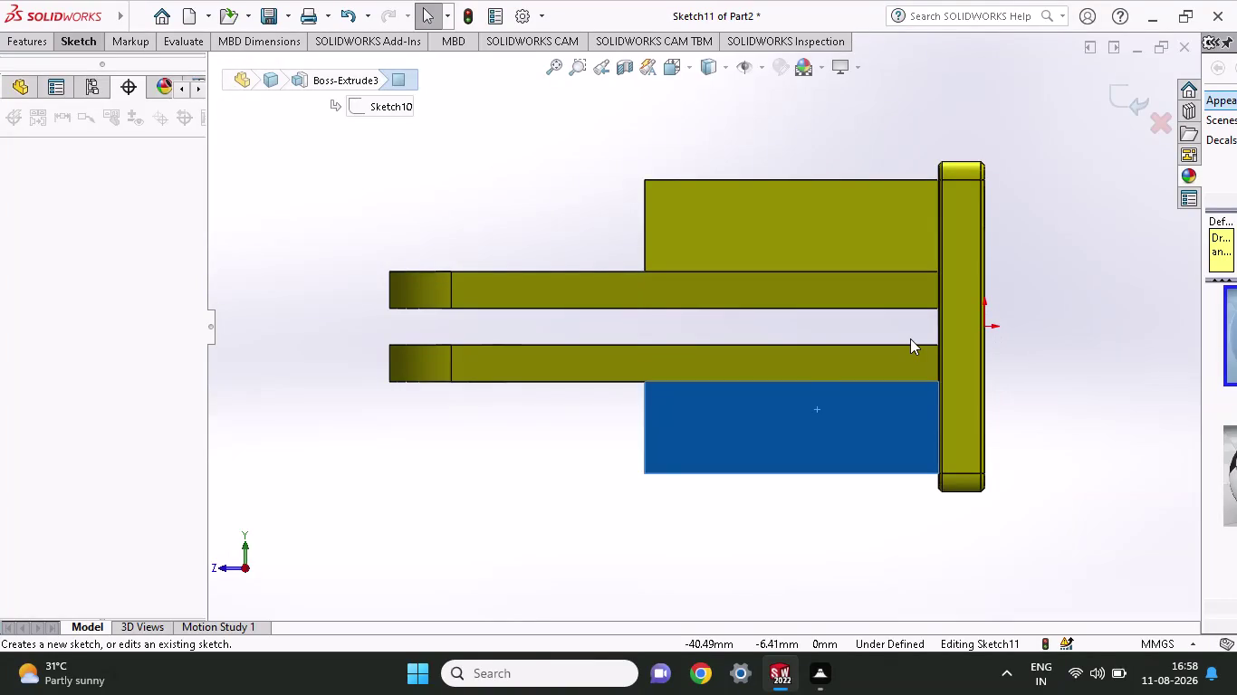
Draw rib lines from the plate corner up the plate face to the short chamfer line.
click(74, 32)
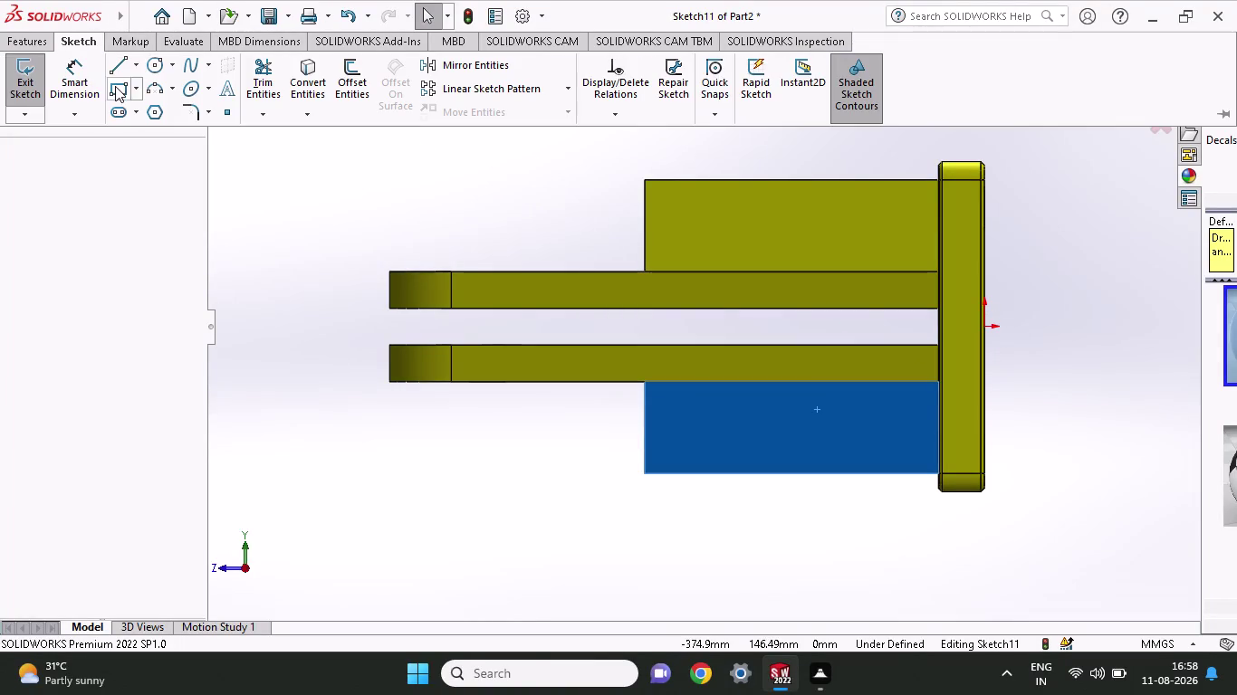
click(114, 72)
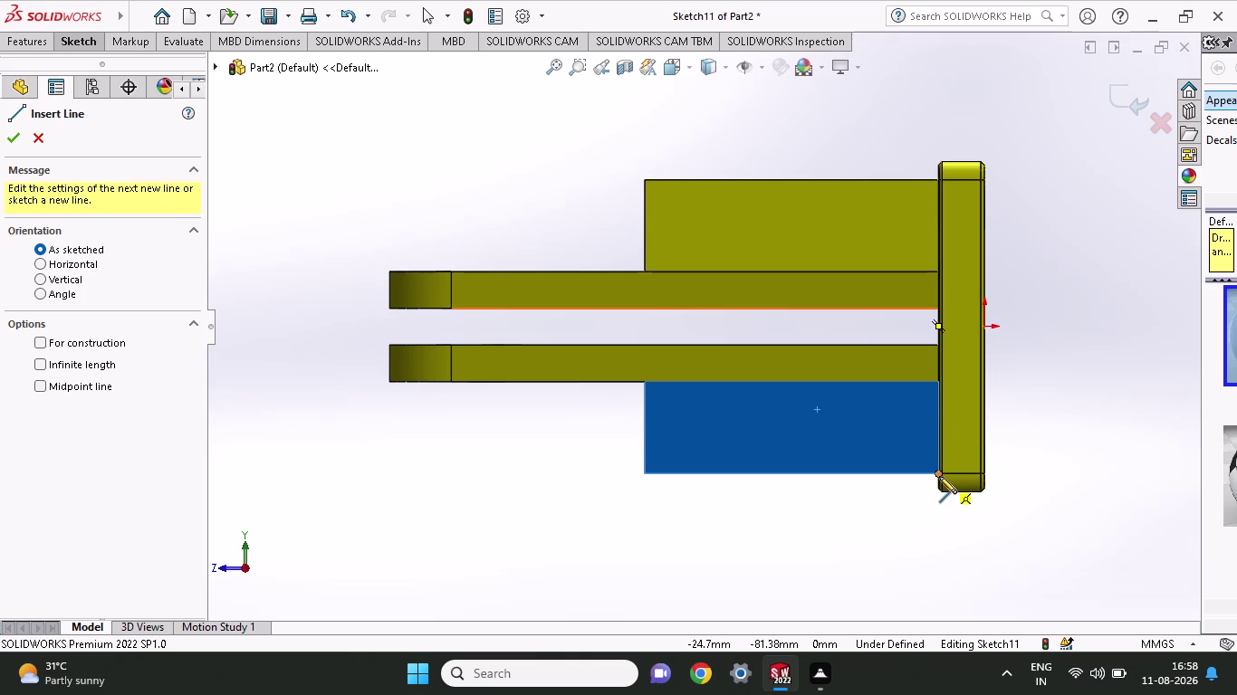
click(939, 476)
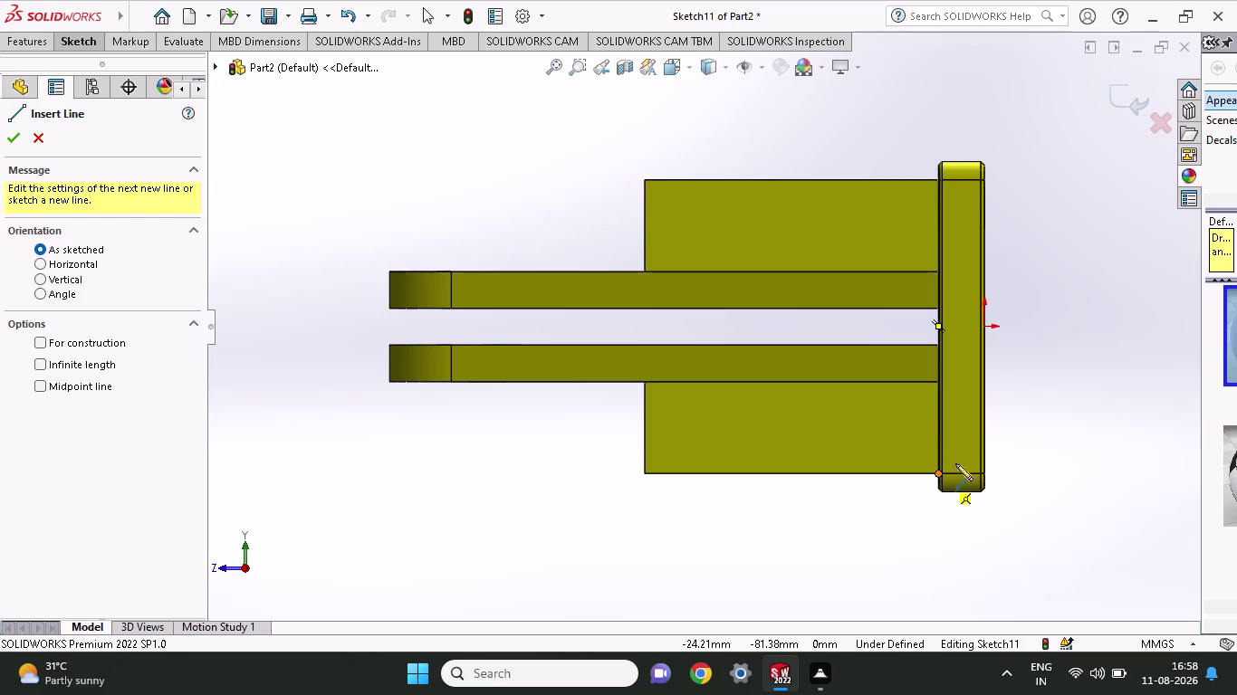
click(938, 407)
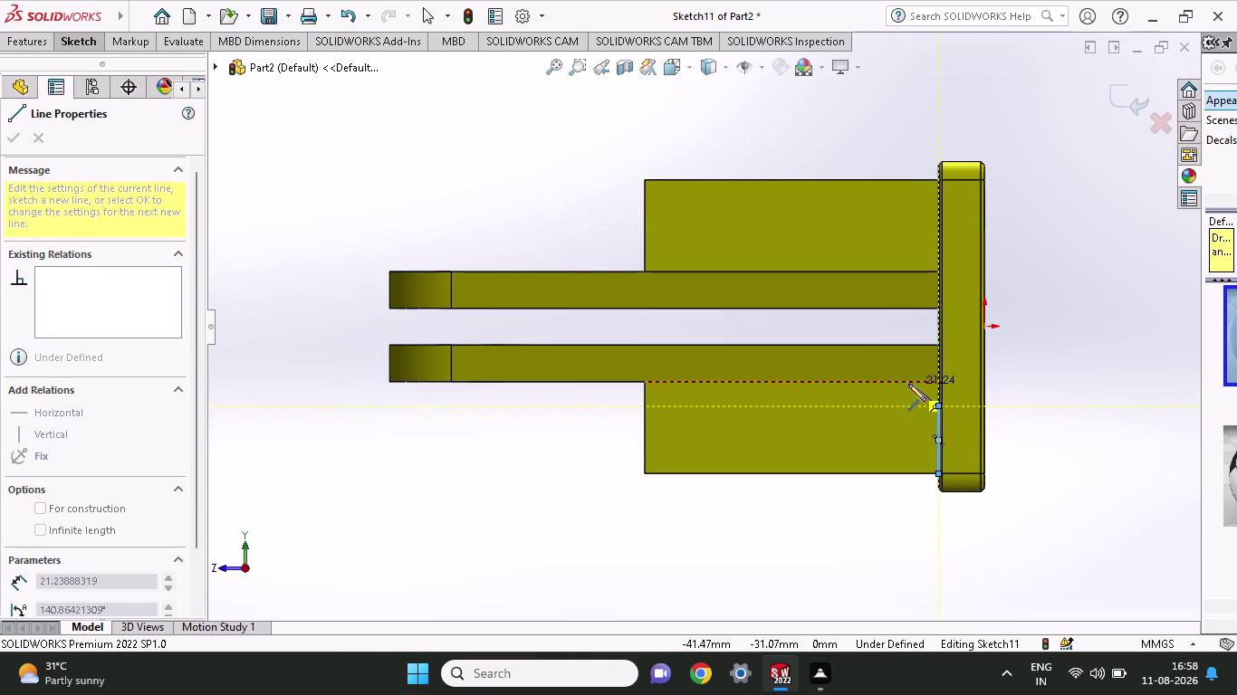
click(908, 381)
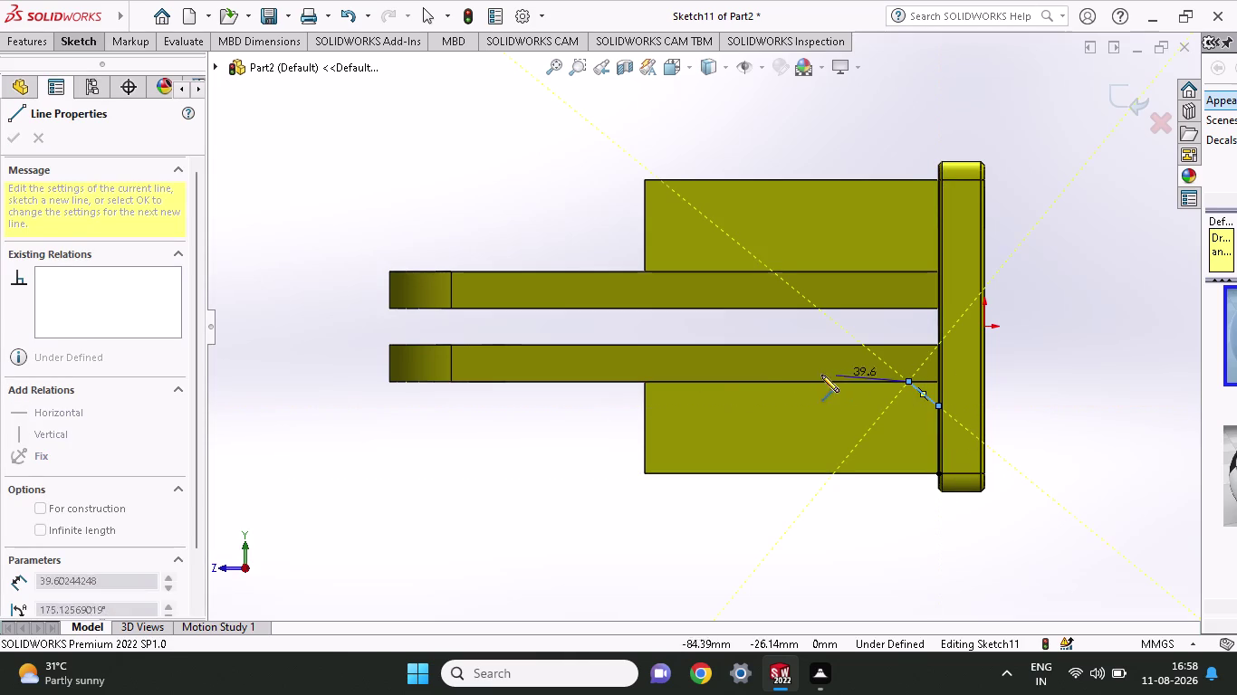
click(641, 383)
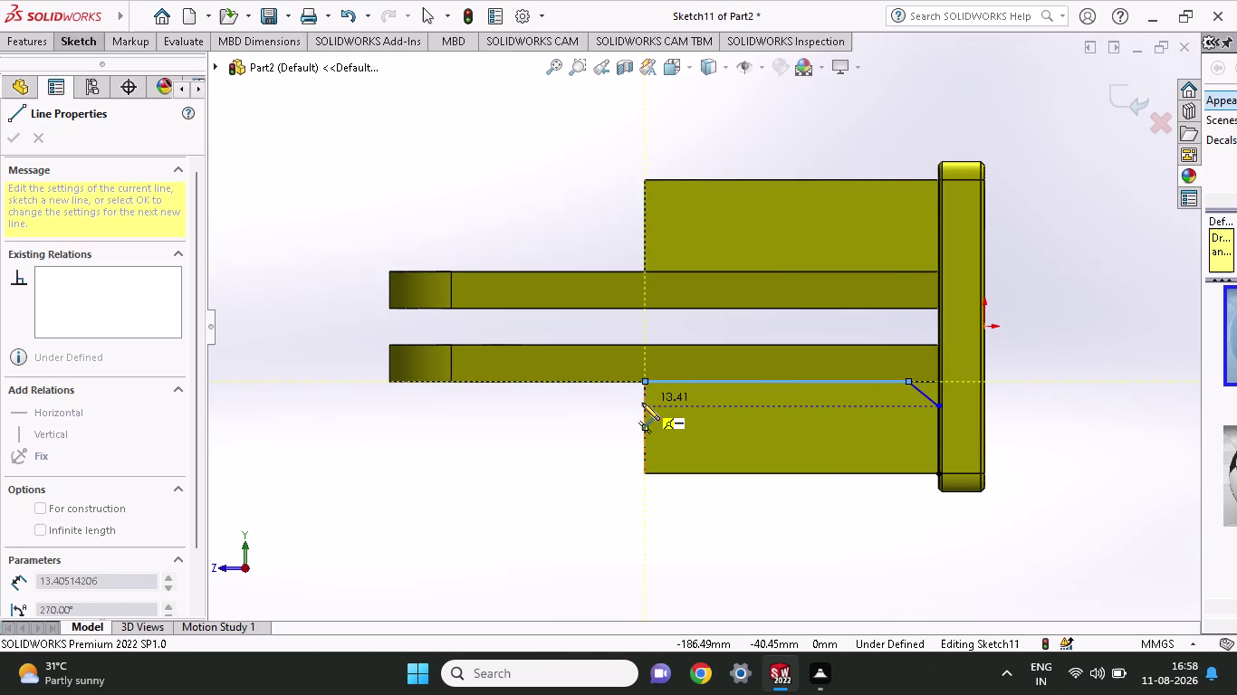
Run the outline along the block and close it at the bottom plate corner.
click(642, 403)
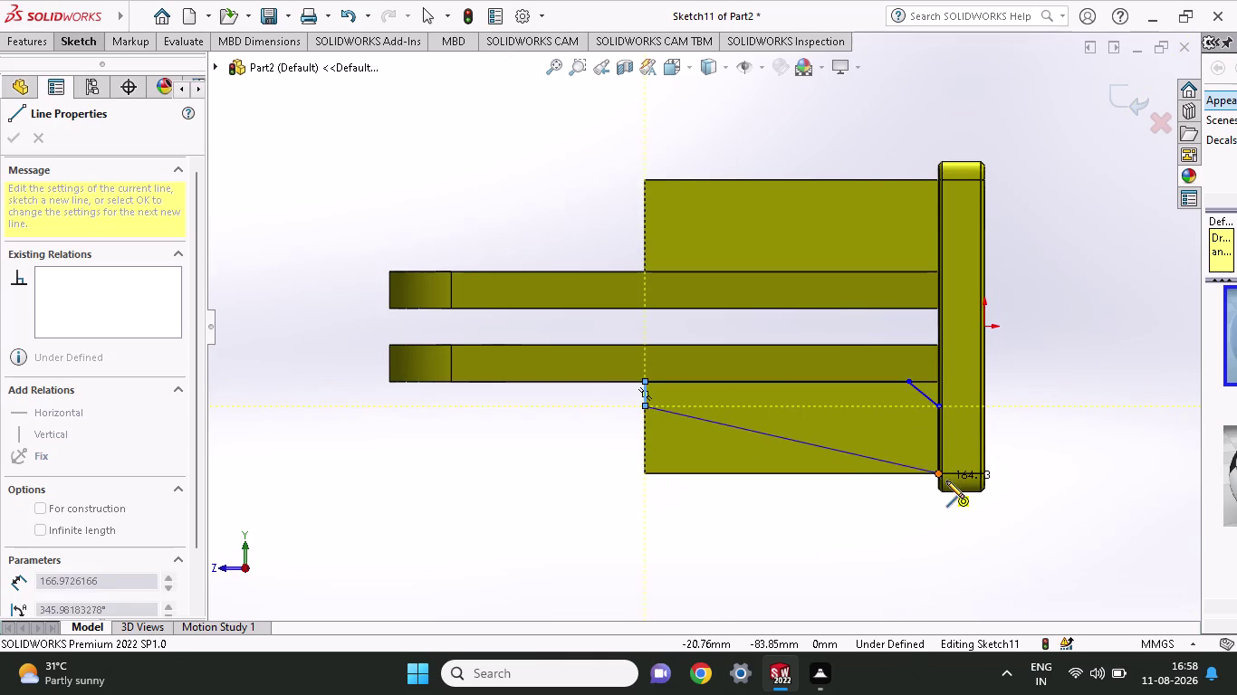
click(939, 477)
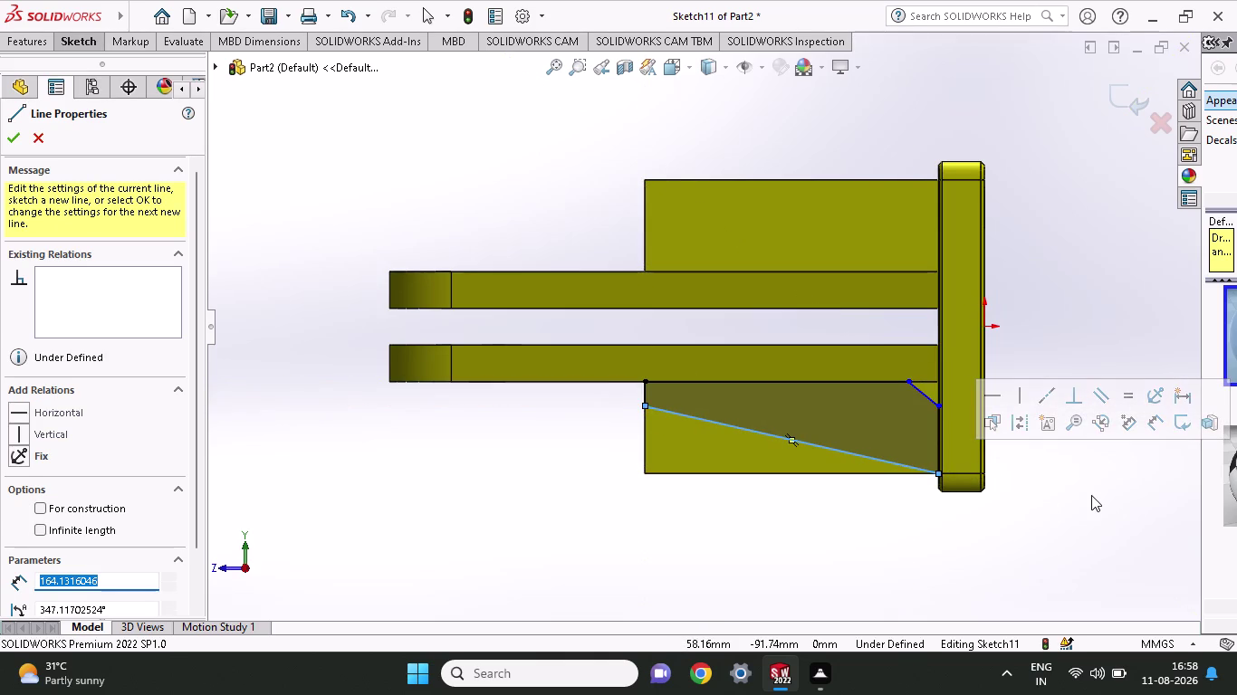
right_click(1025, 510)
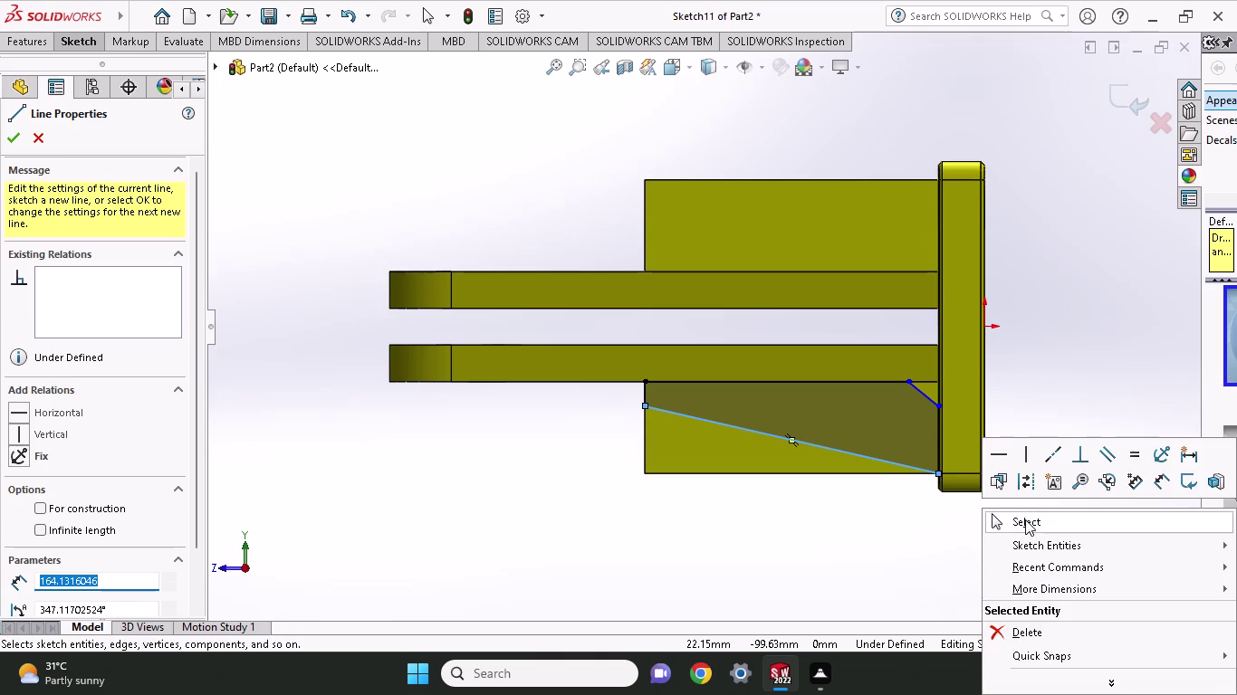
click(1025, 520)
click(89, 40)
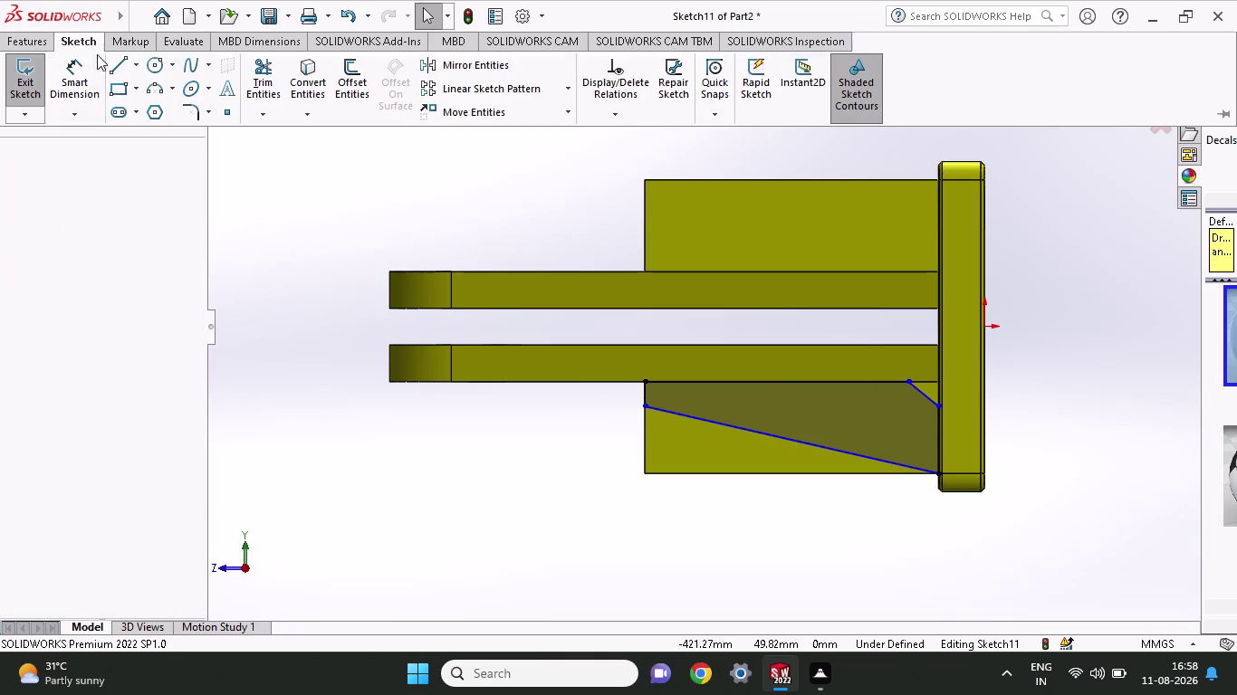
click(78, 94)
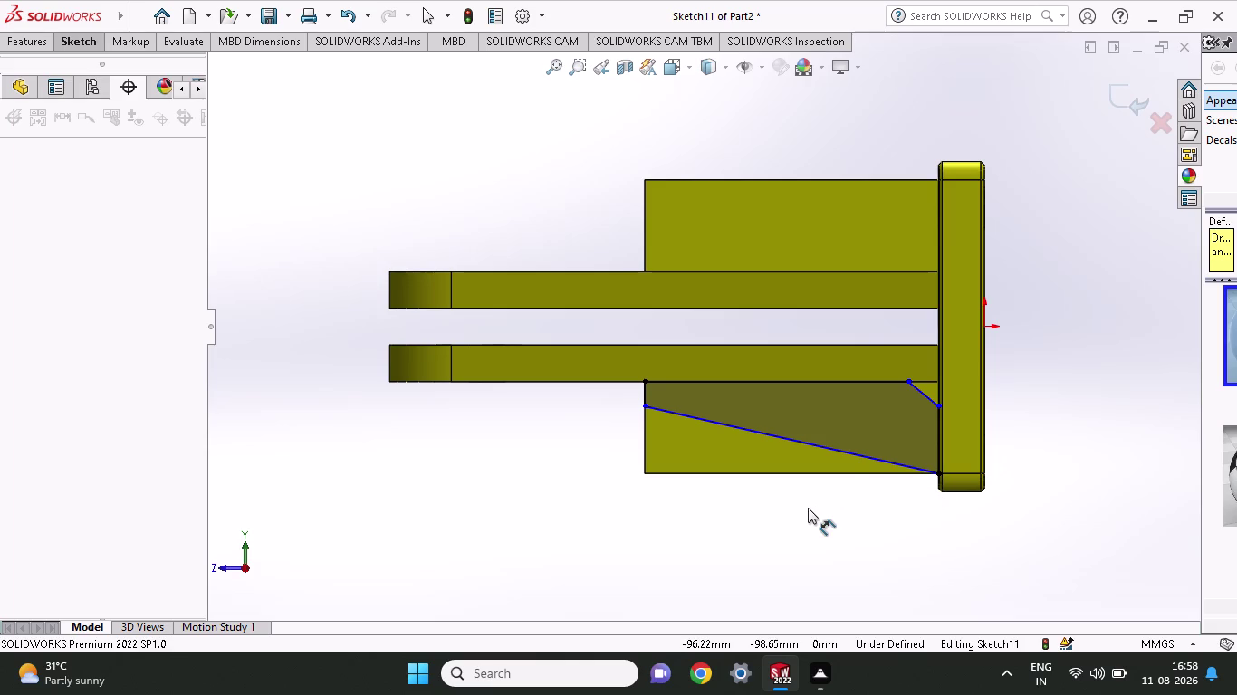
Dimension the angle between the long sloped rib line and the plate-face line as 75°.
click(934, 445)
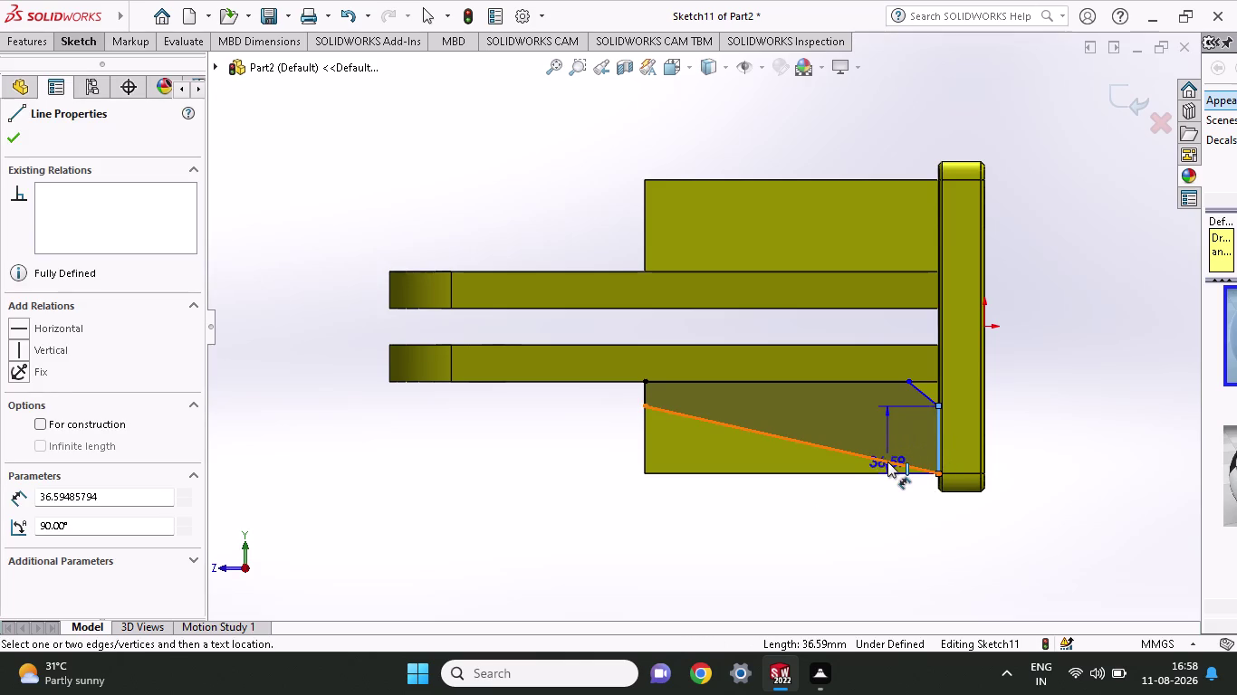
click(888, 460)
click(875, 432)
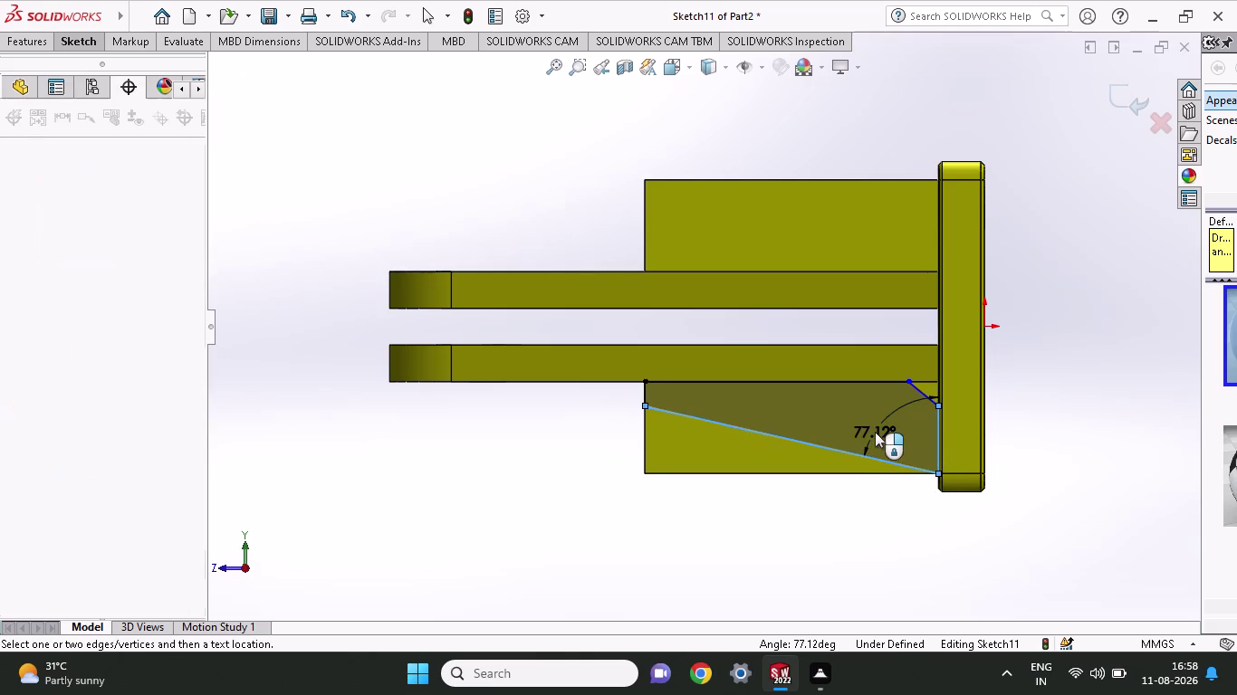
text(75)
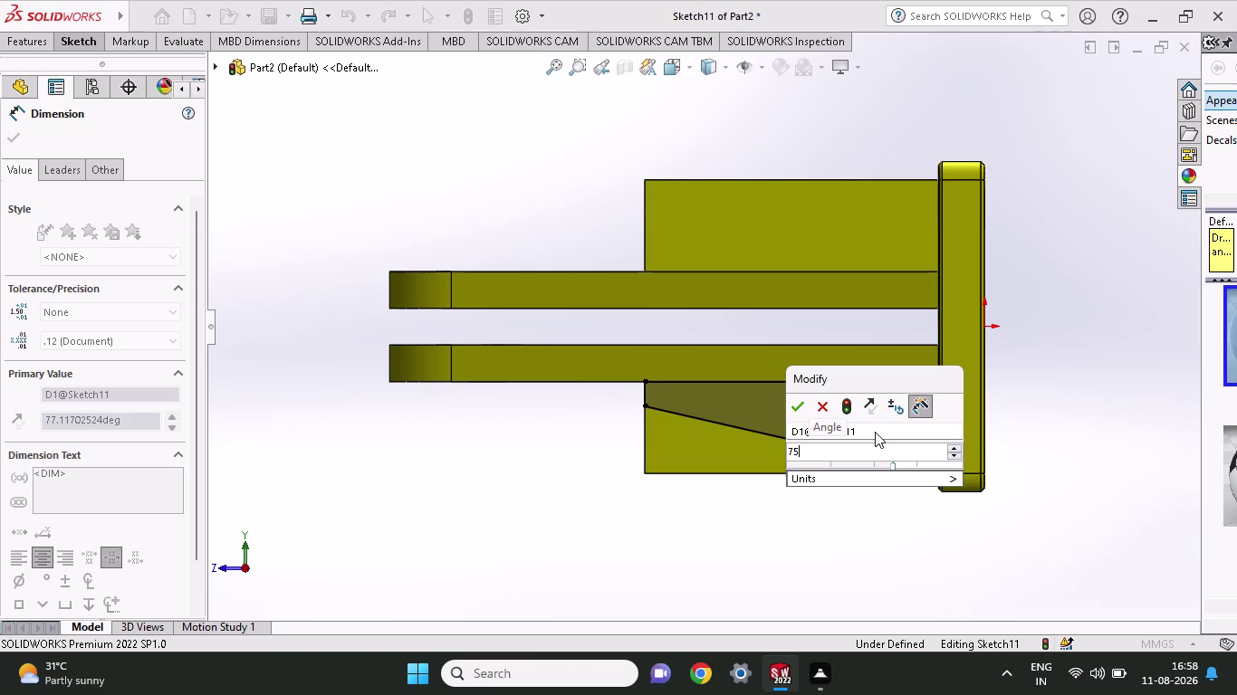
key(Return)
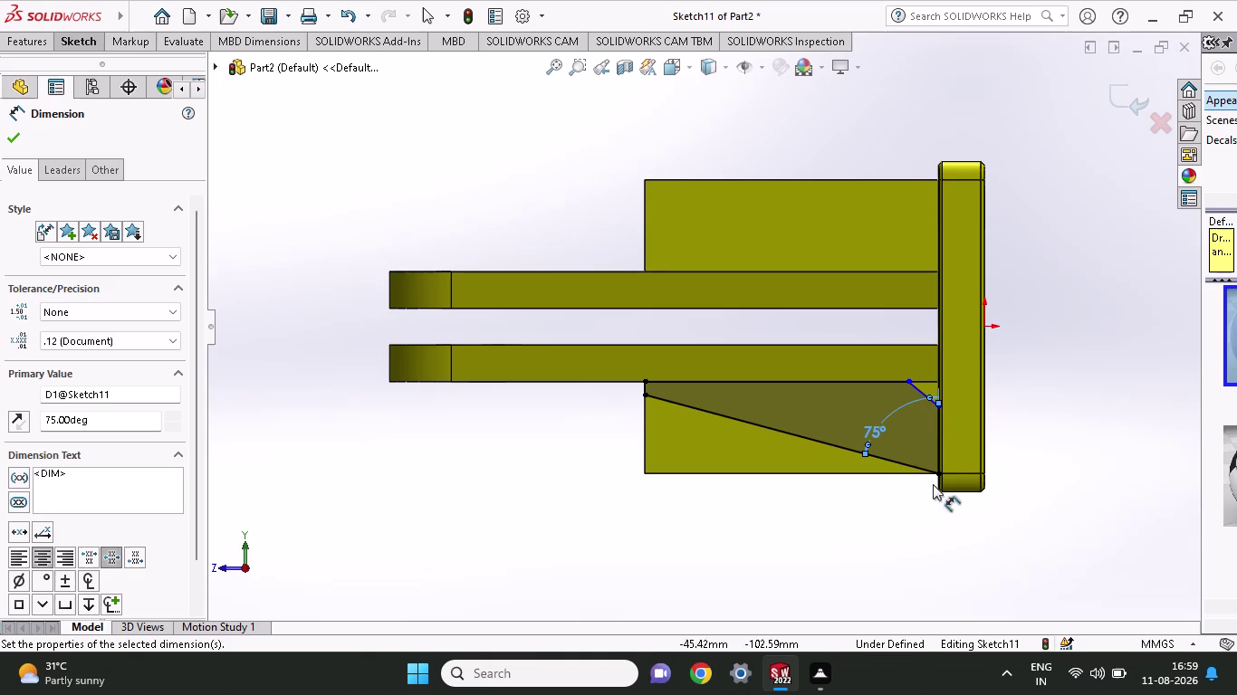
click(920, 391)
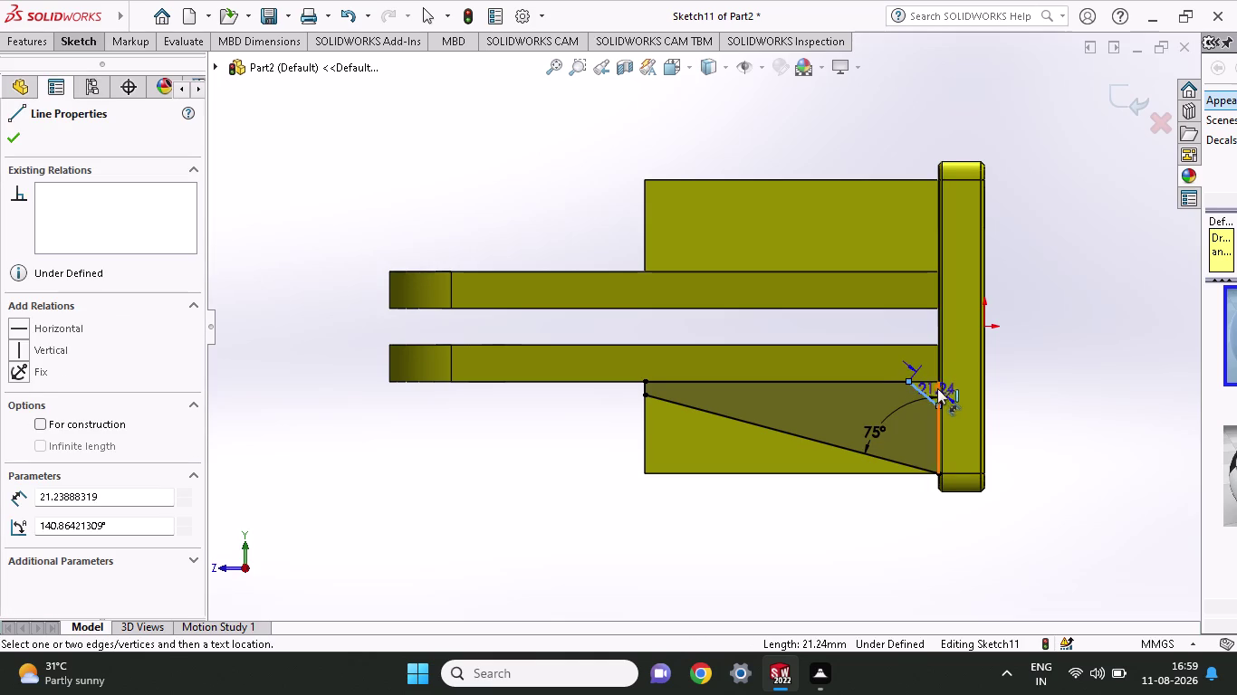
Dimension the short chamfer line at 45° against the plate-face line.
click(938, 389)
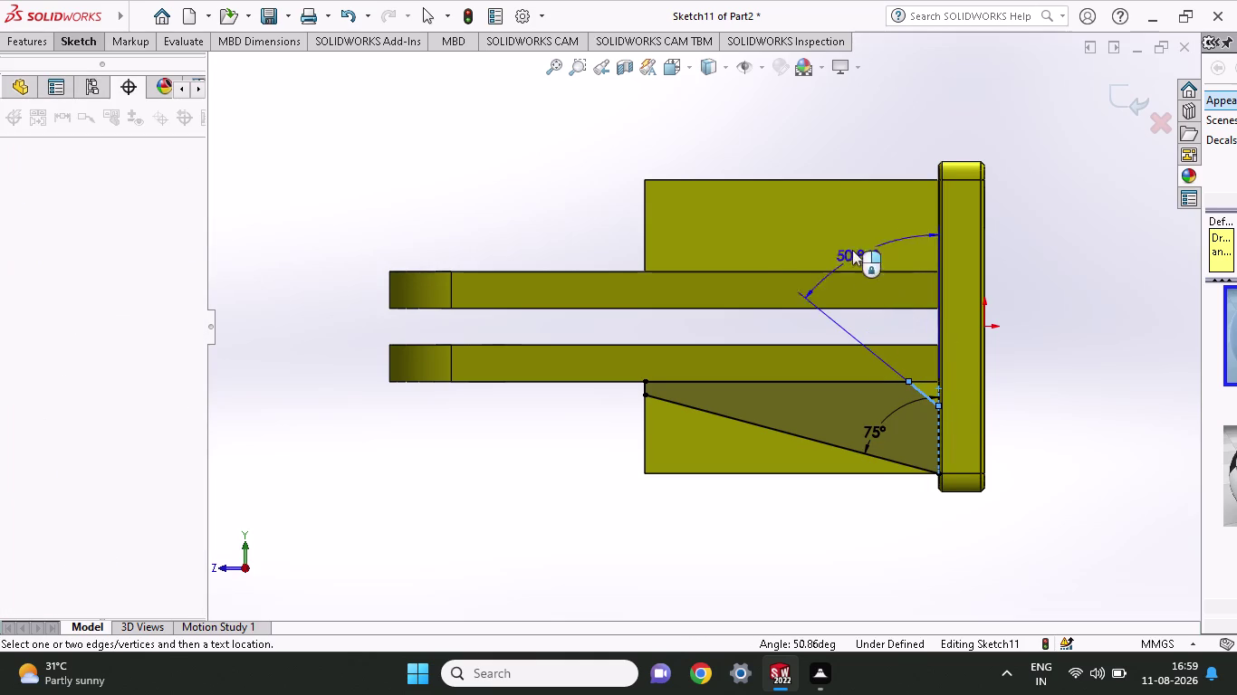
click(760, 143)
text(45)
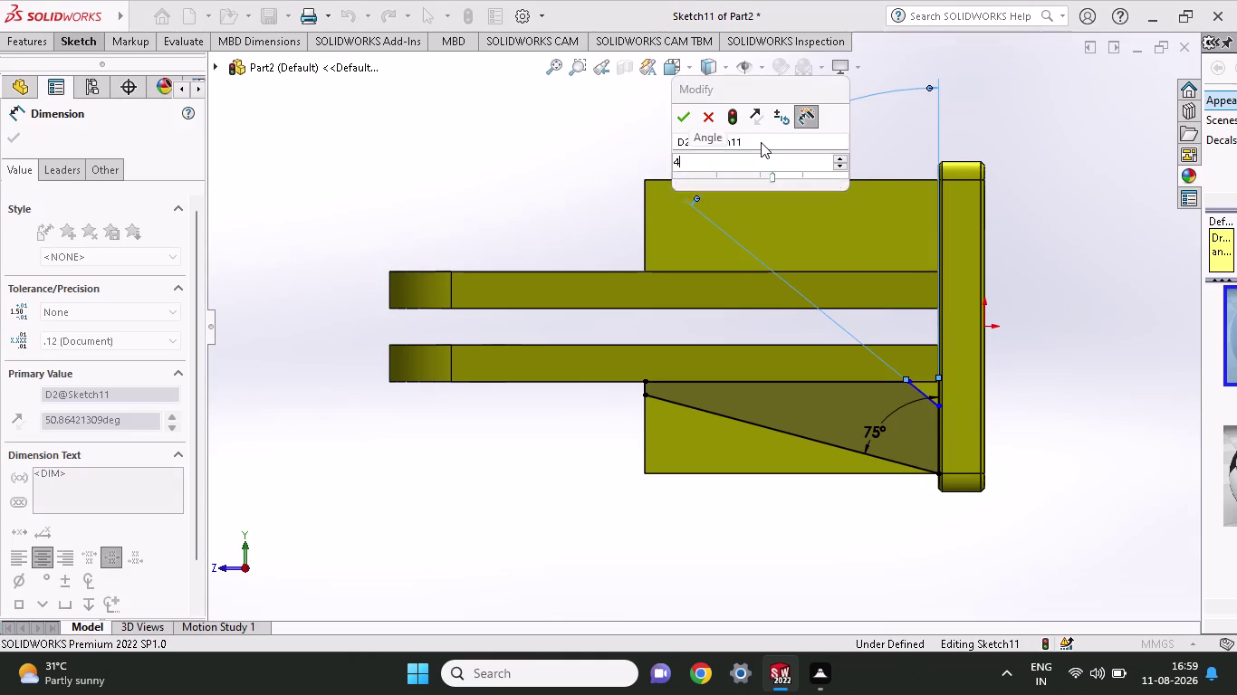
key(Return)
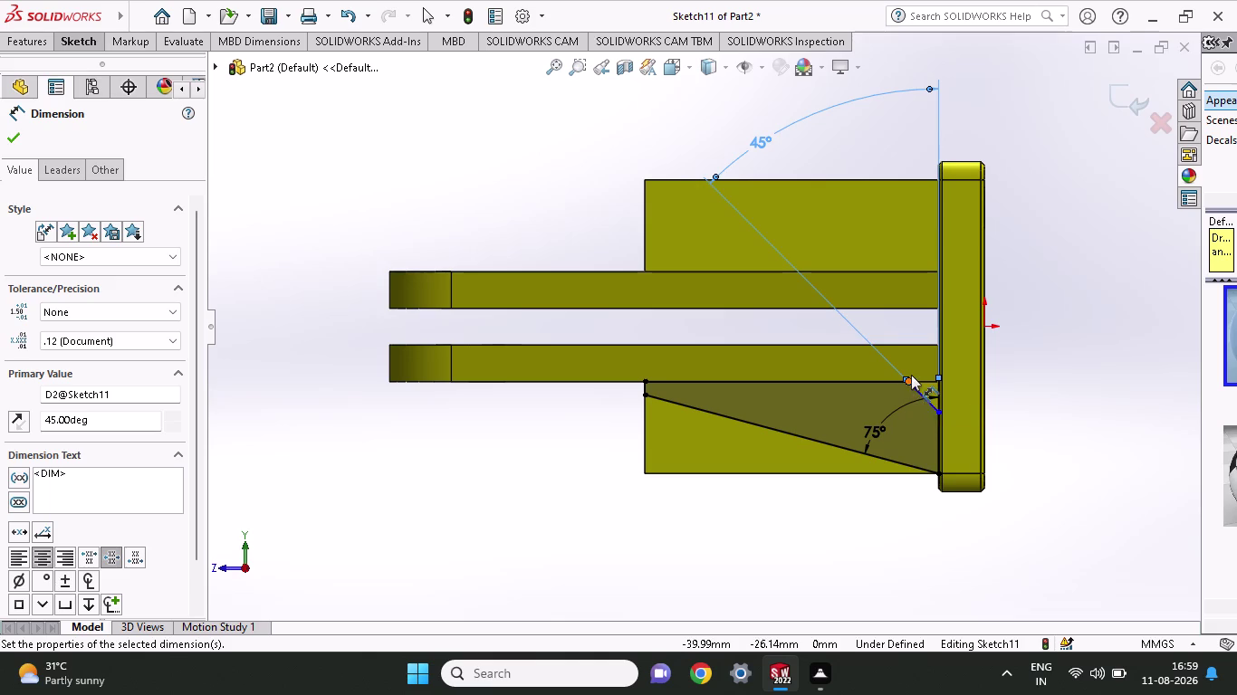
scroll(down, 3)
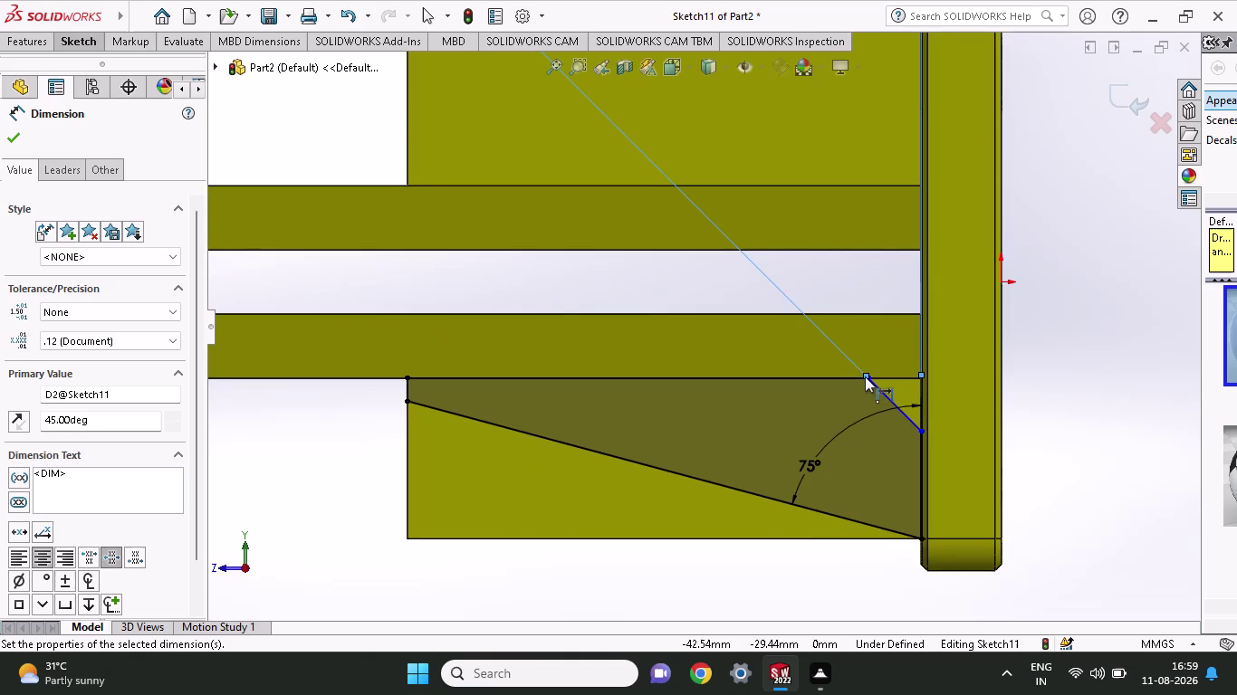
scroll(down, 3)
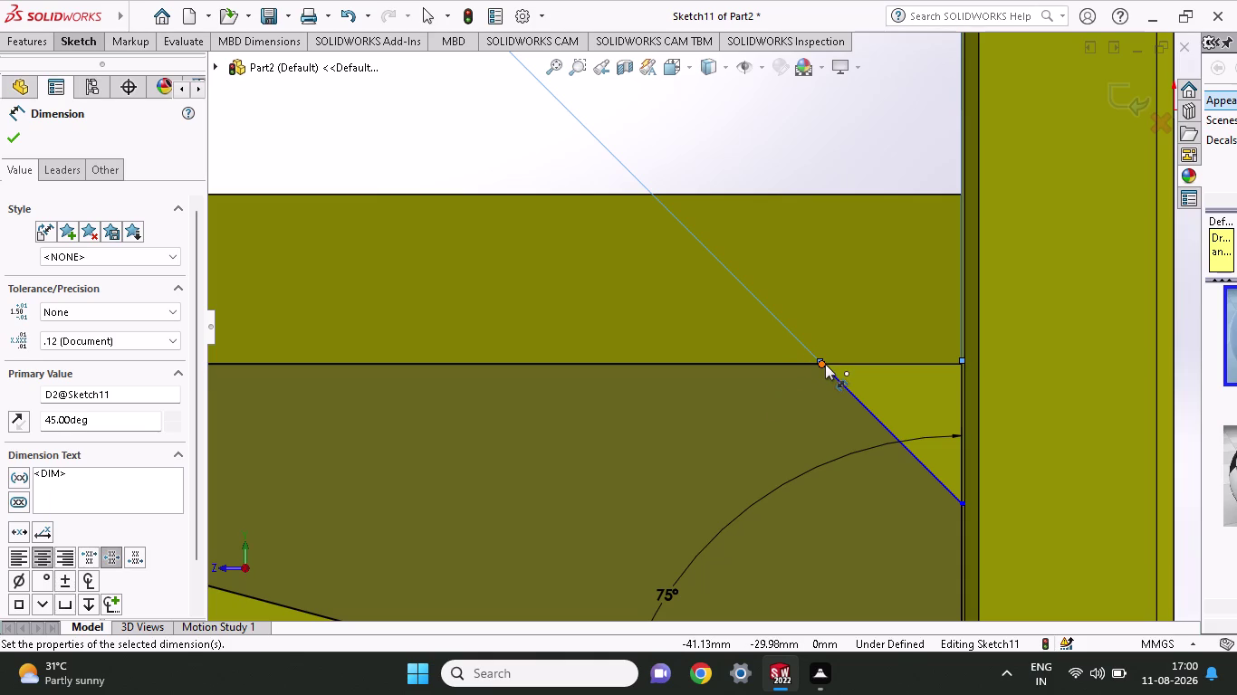
click(825, 364)
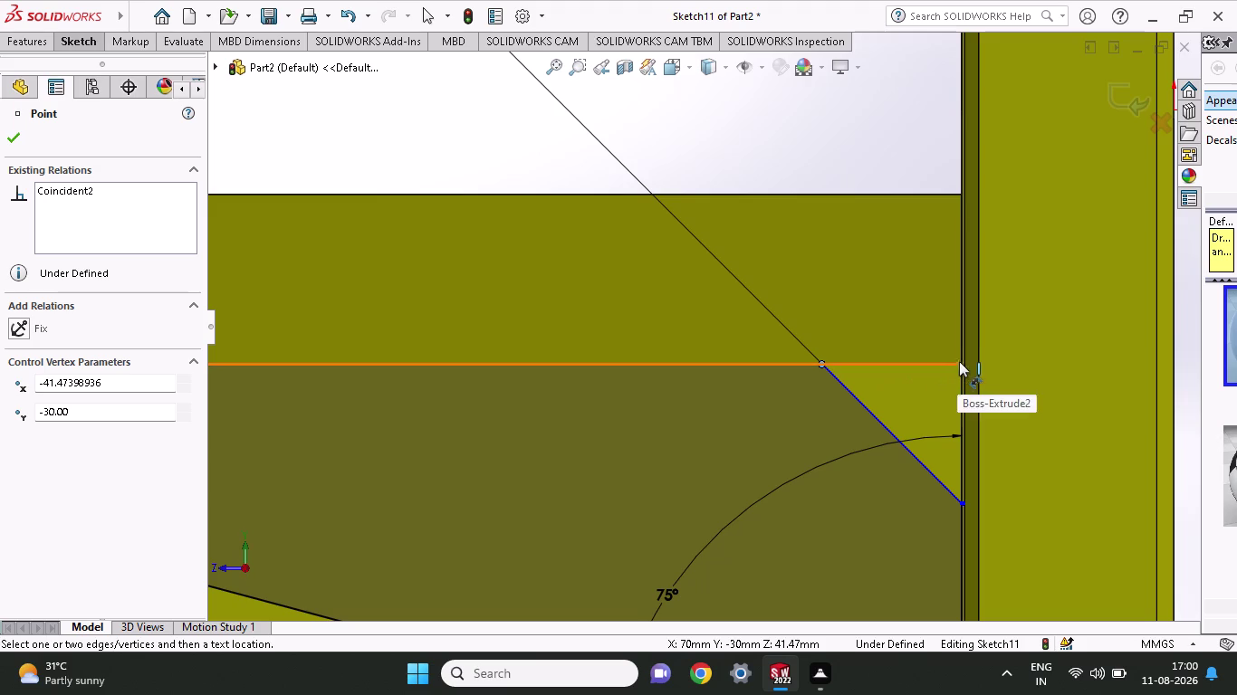
Dimension the chamfer's upper end 10 mm from the end plate edge, fully defining the sketch.
click(960, 362)
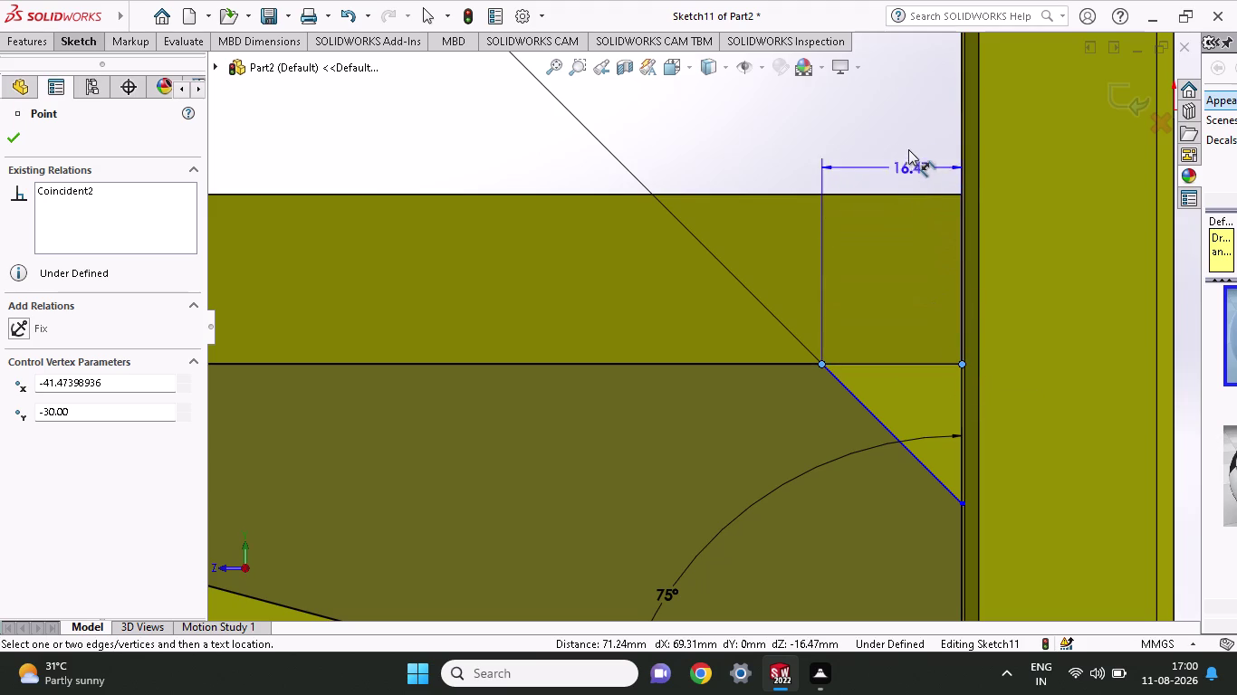
click(909, 148)
text(10)
key(Return)
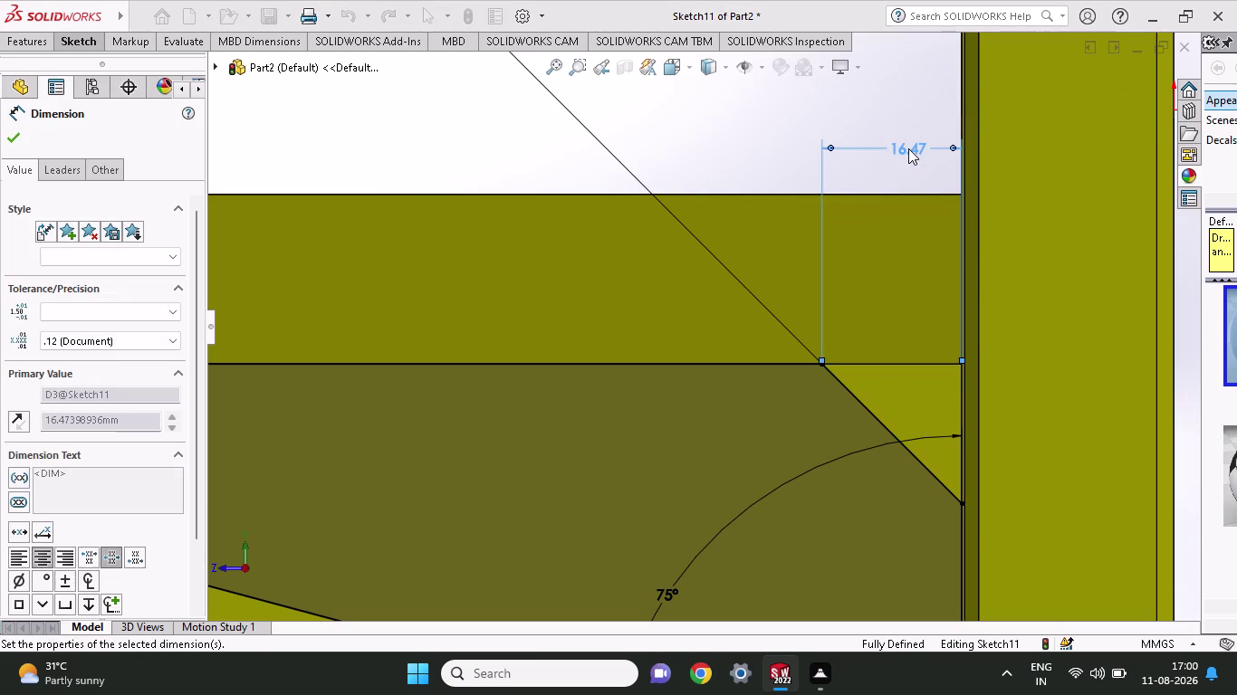
scroll(down, 3)
scroll(up, 3)
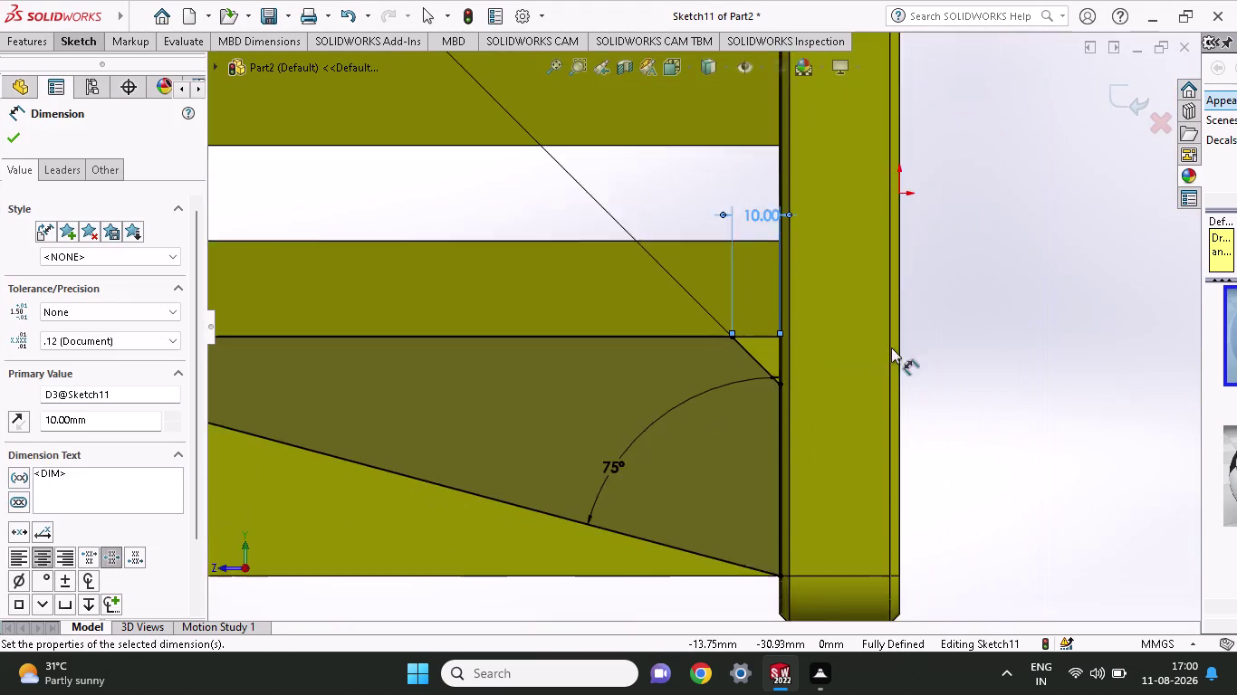
scroll(up, 3)
scroll(down, 3)
scroll(down, 3)
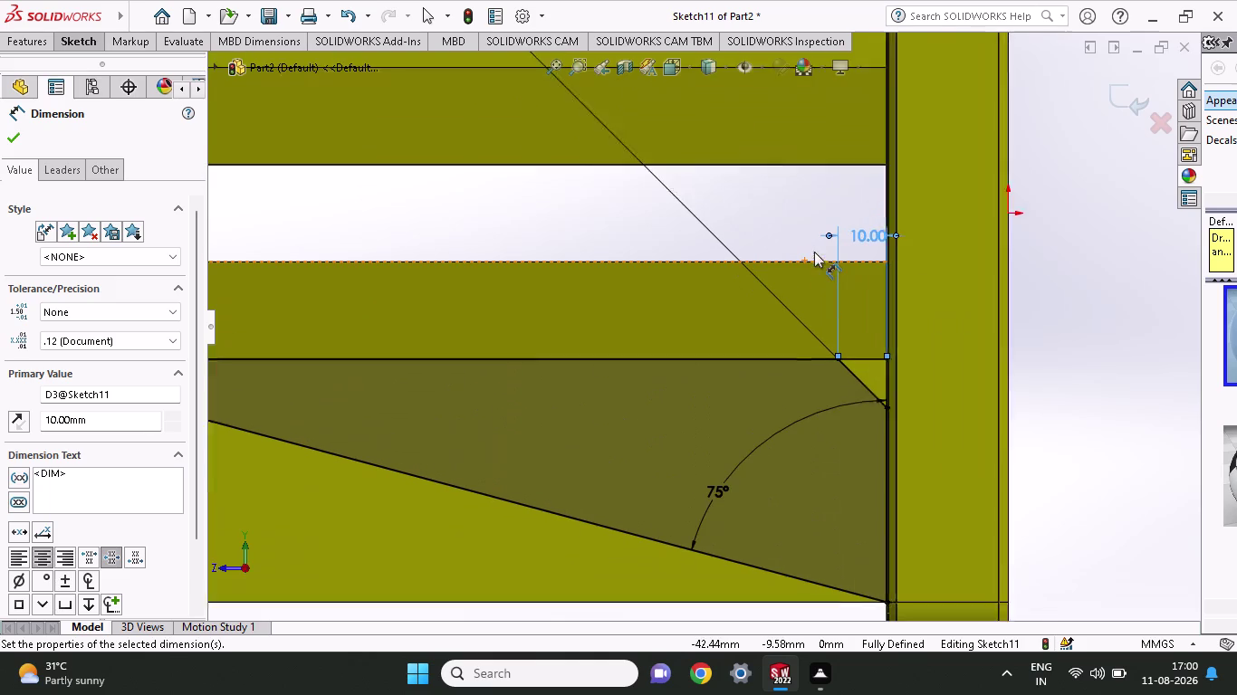
click(64, 37)
click(109, 67)
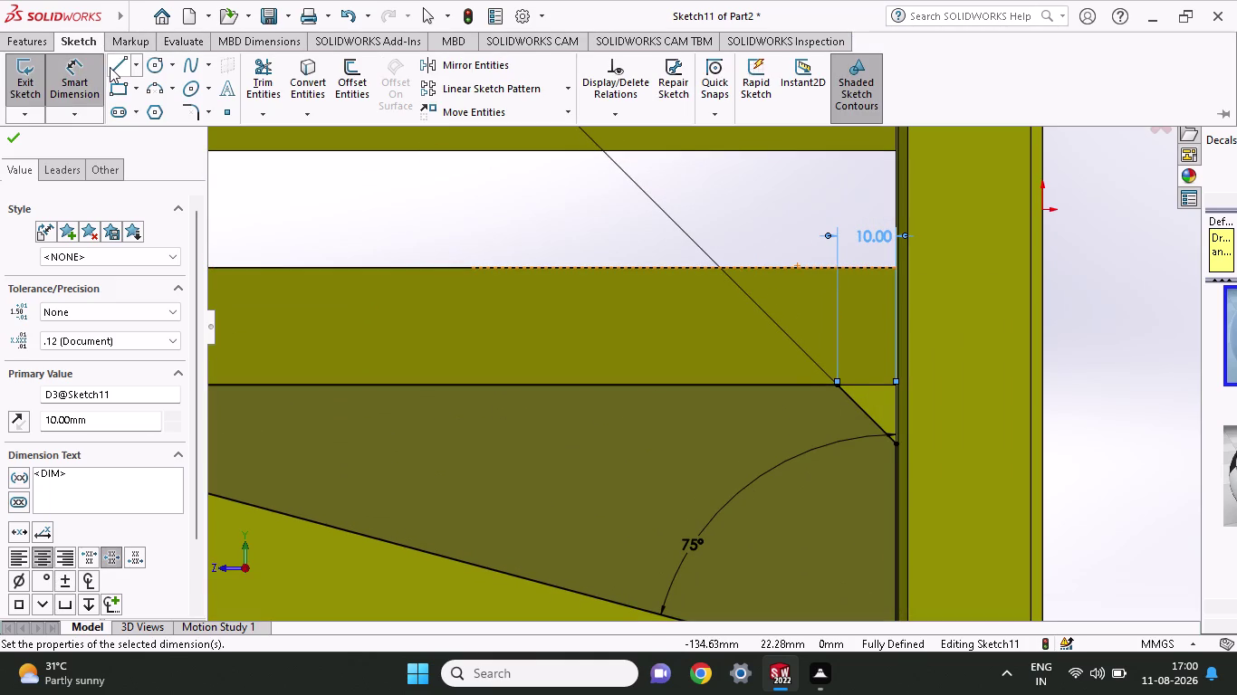
scroll(down, 3)
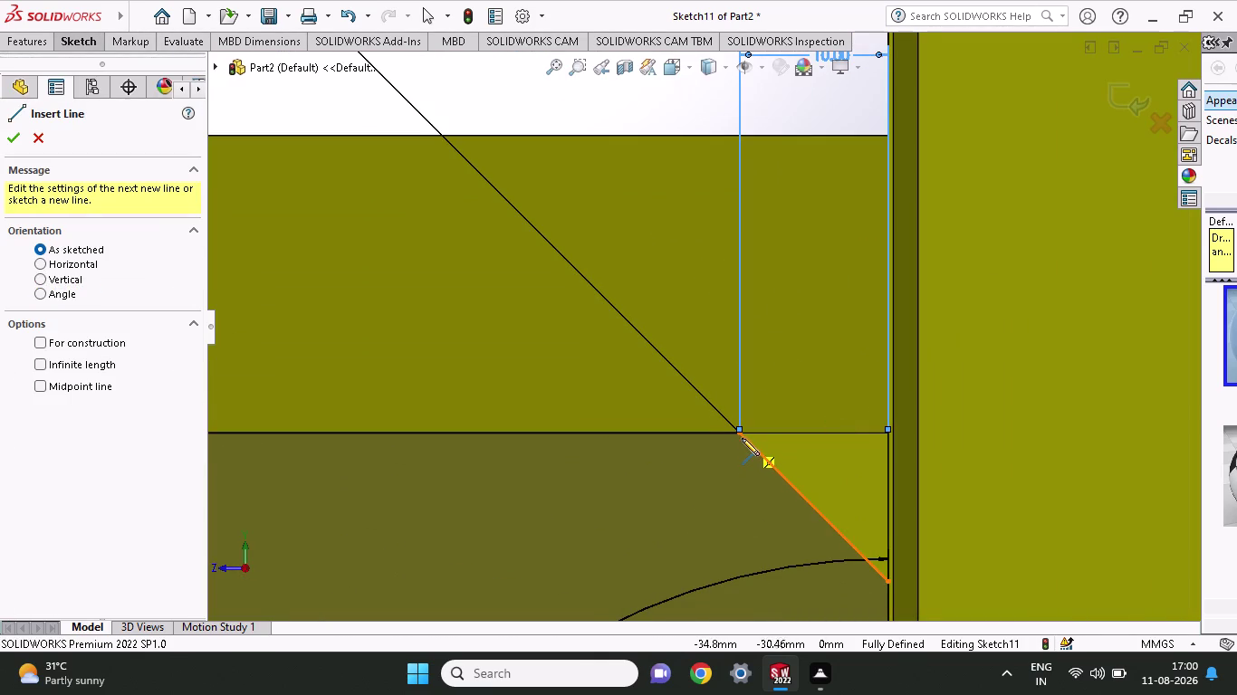
Sketch a 10 mm horizontal line to the end plate and a 10 mm vertical line to the lower corner.
click(740, 432)
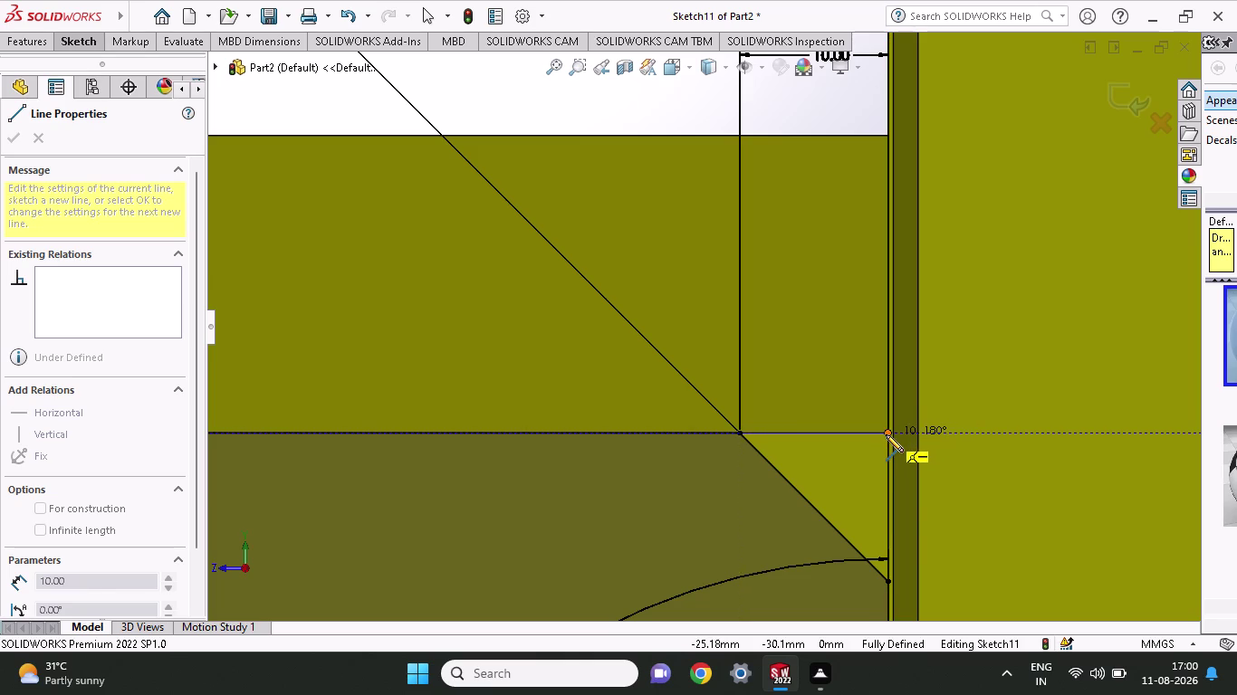
click(886, 435)
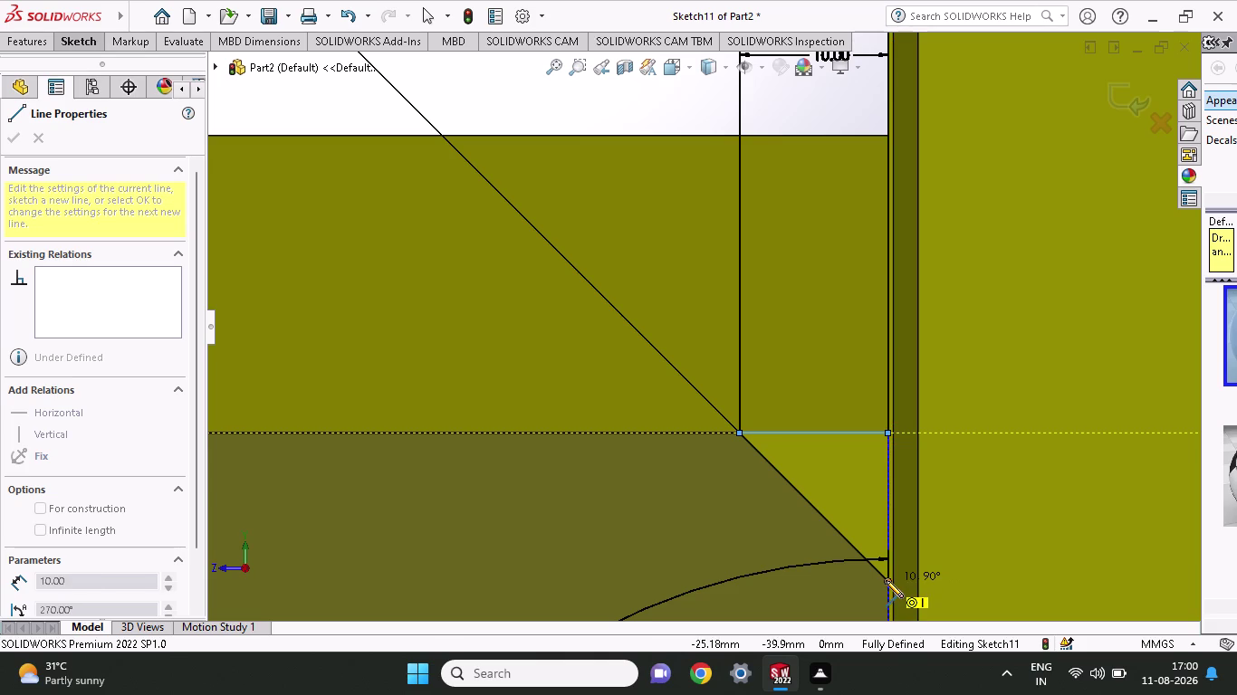
click(885, 580)
scroll(up, 3)
scroll(up, 3)
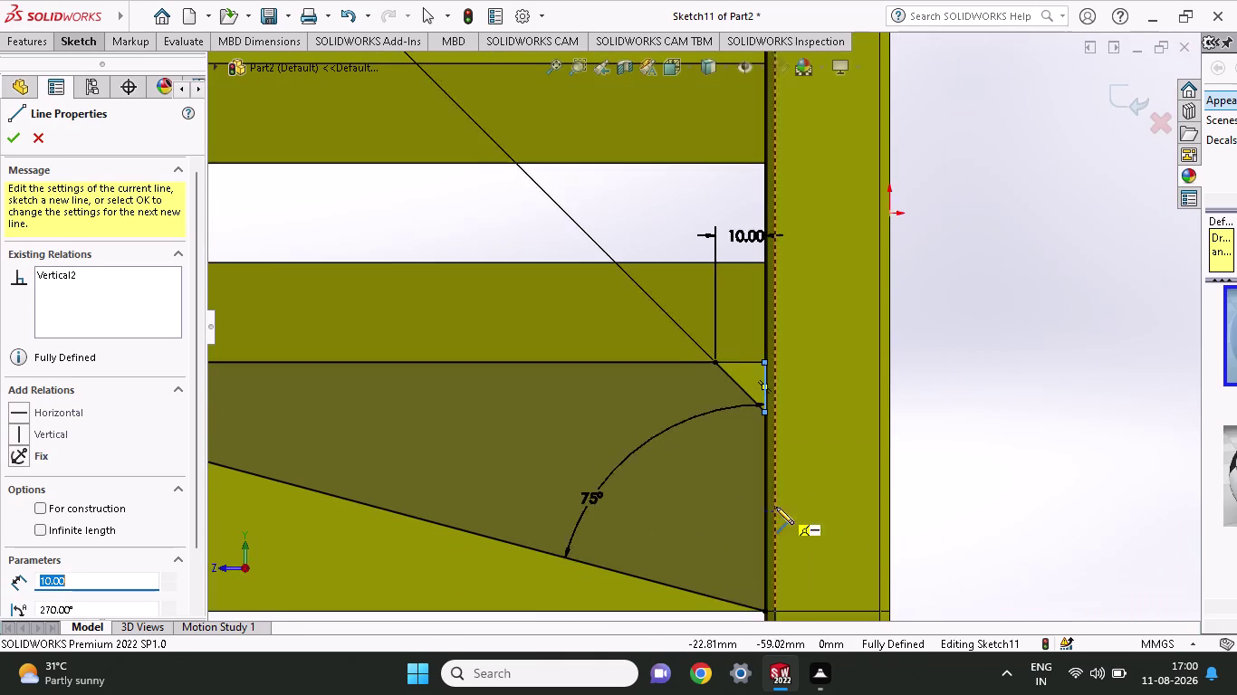
scroll(up, 3)
scroll(down, 3)
scroll(up, 3)
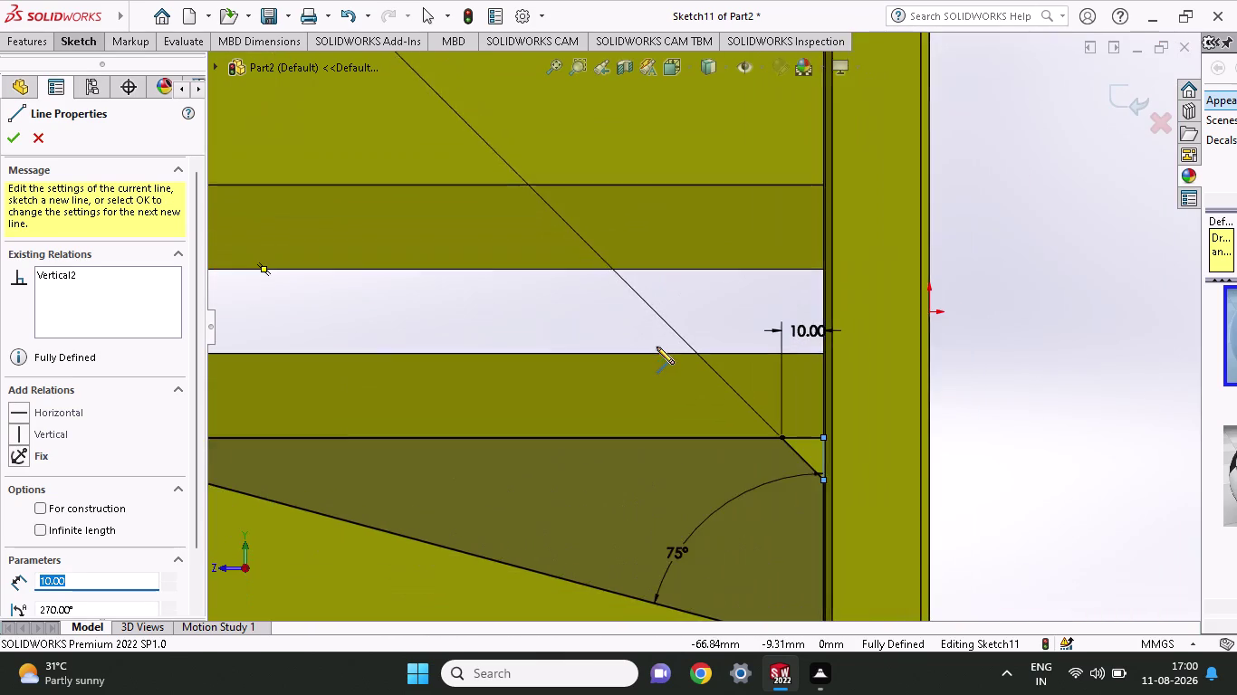
scroll(up, 3)
scroll(up, 3)
scroll(down, 3)
scroll(down, 3)
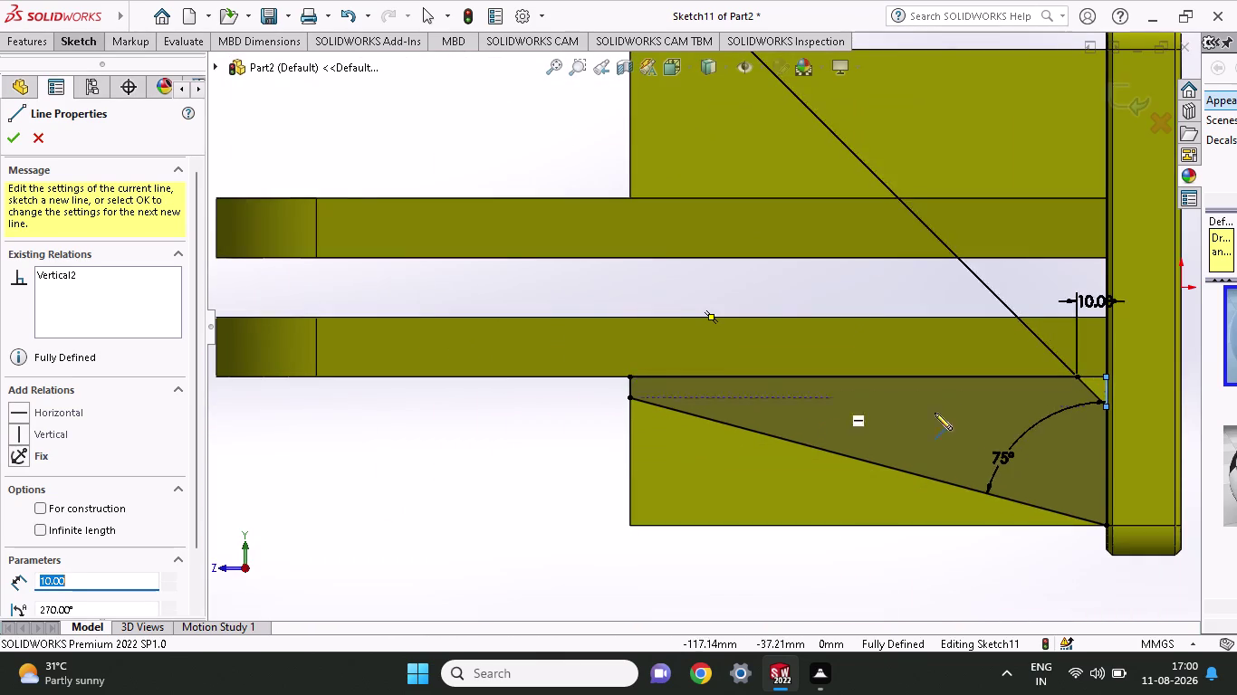
scroll(down, 3)
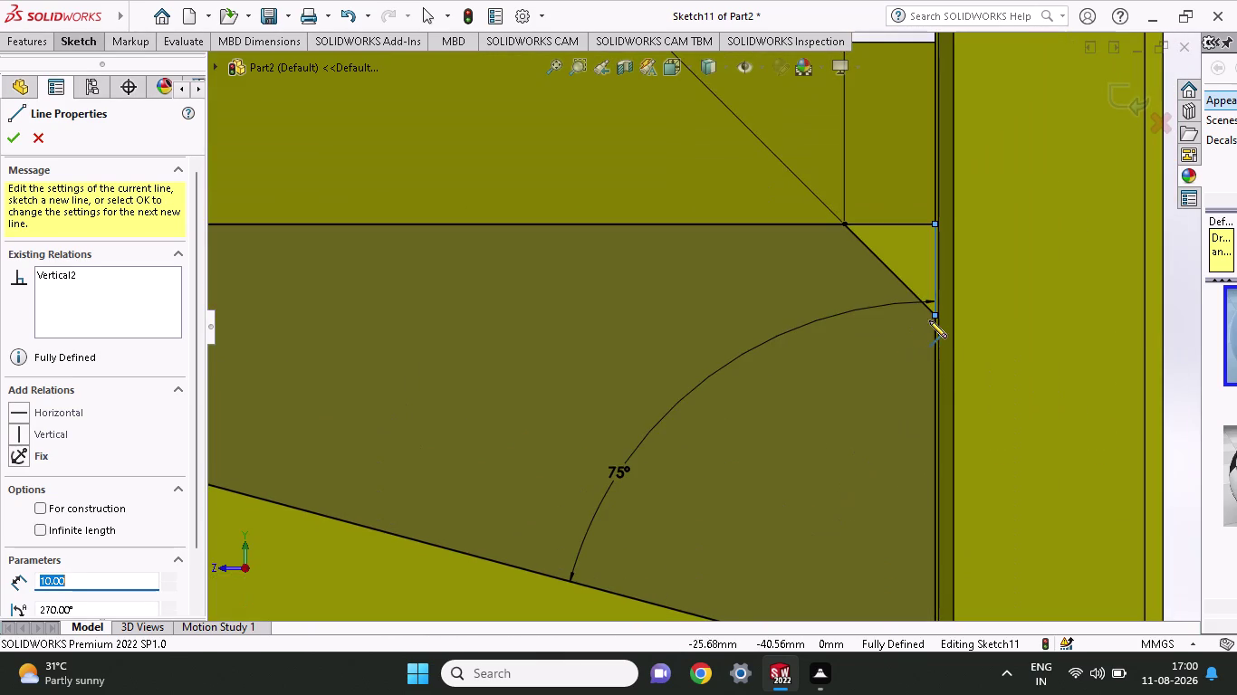
Add the 14.14 mm diagonal at 135° between the two chamfer corner points.
click(935, 313)
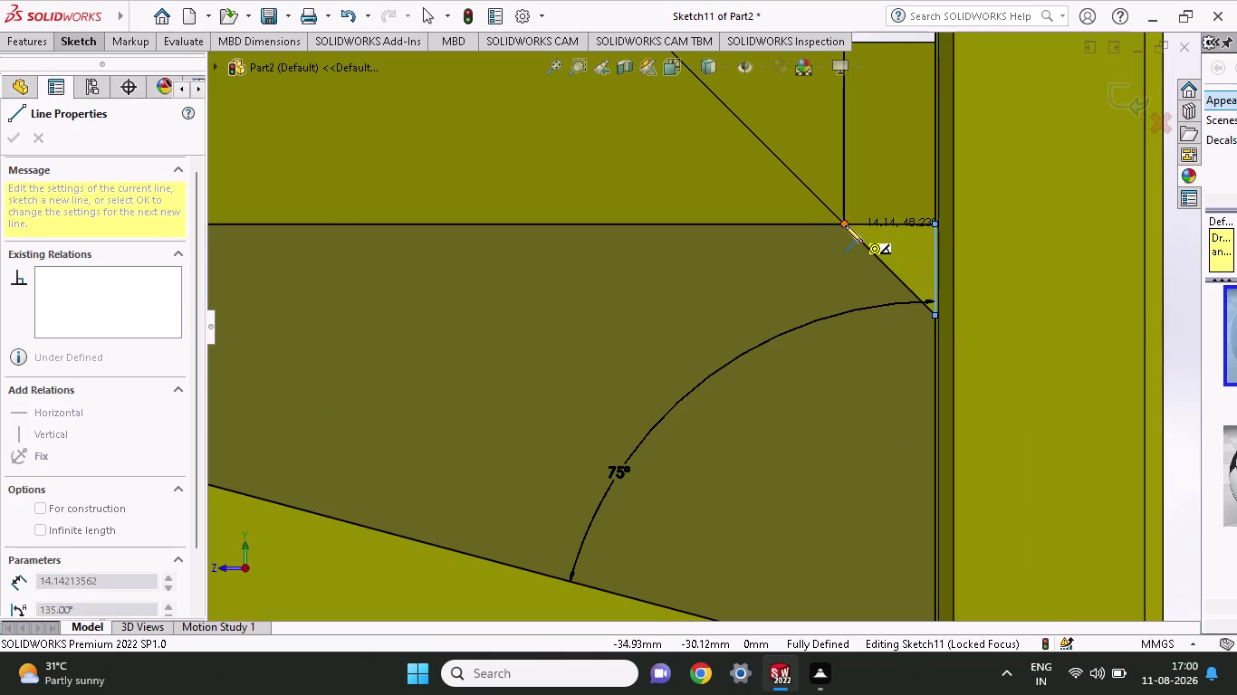
click(845, 226)
scroll(up, 3)
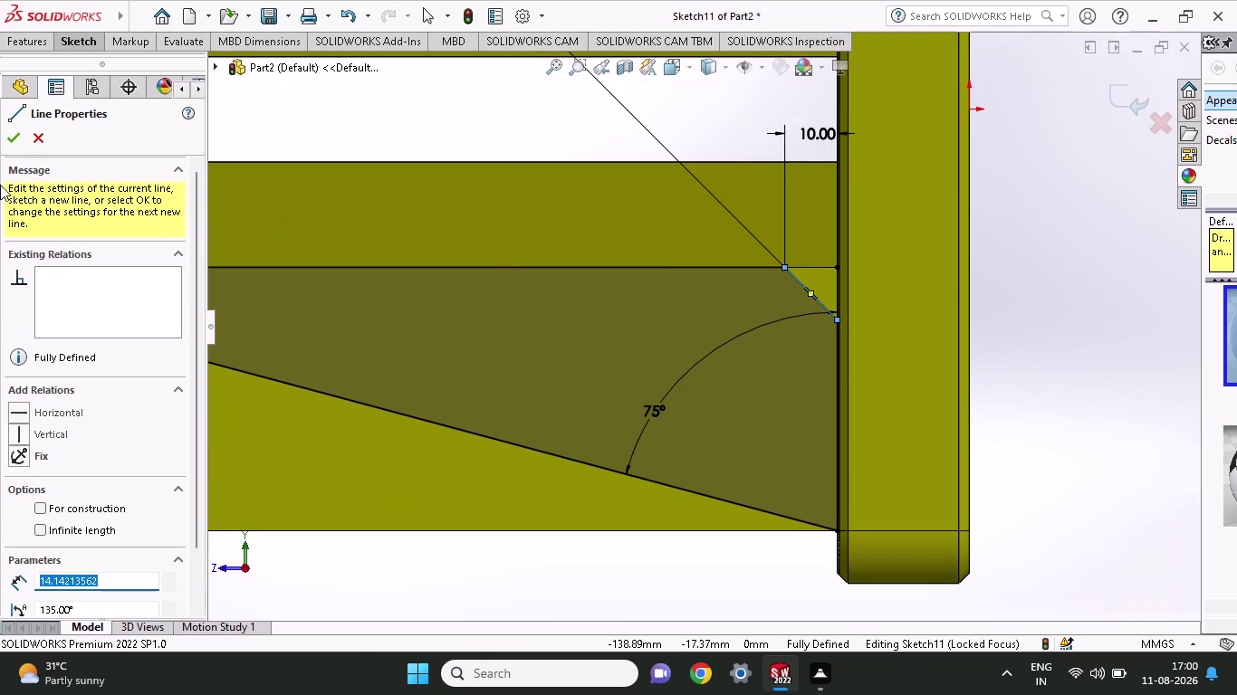
click(18, 139)
scroll(up, 3)
scroll(up, 3)
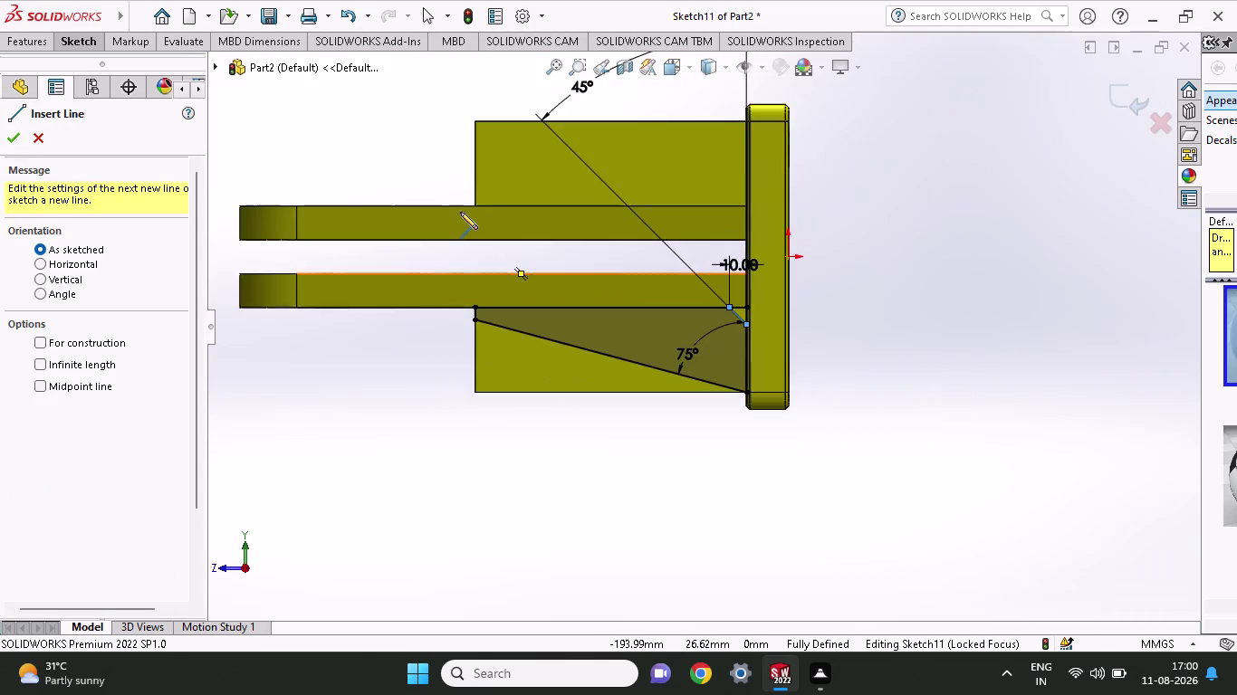
scroll(down, 3)
scroll(down, 3)
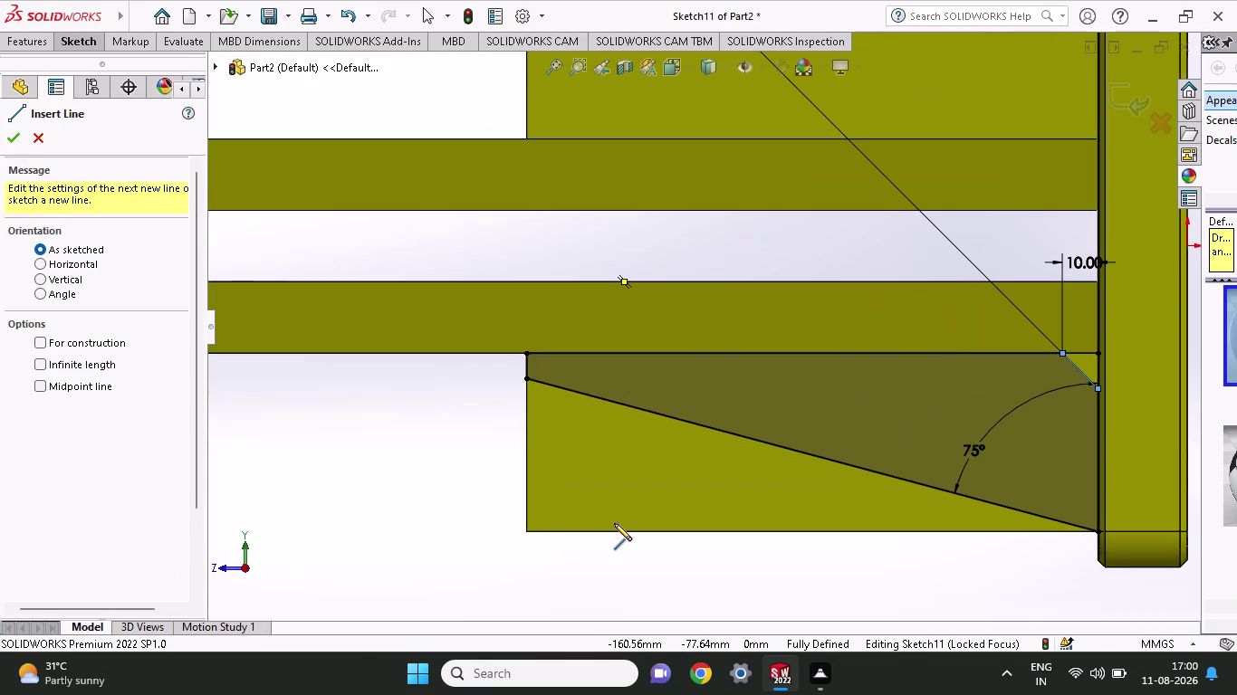